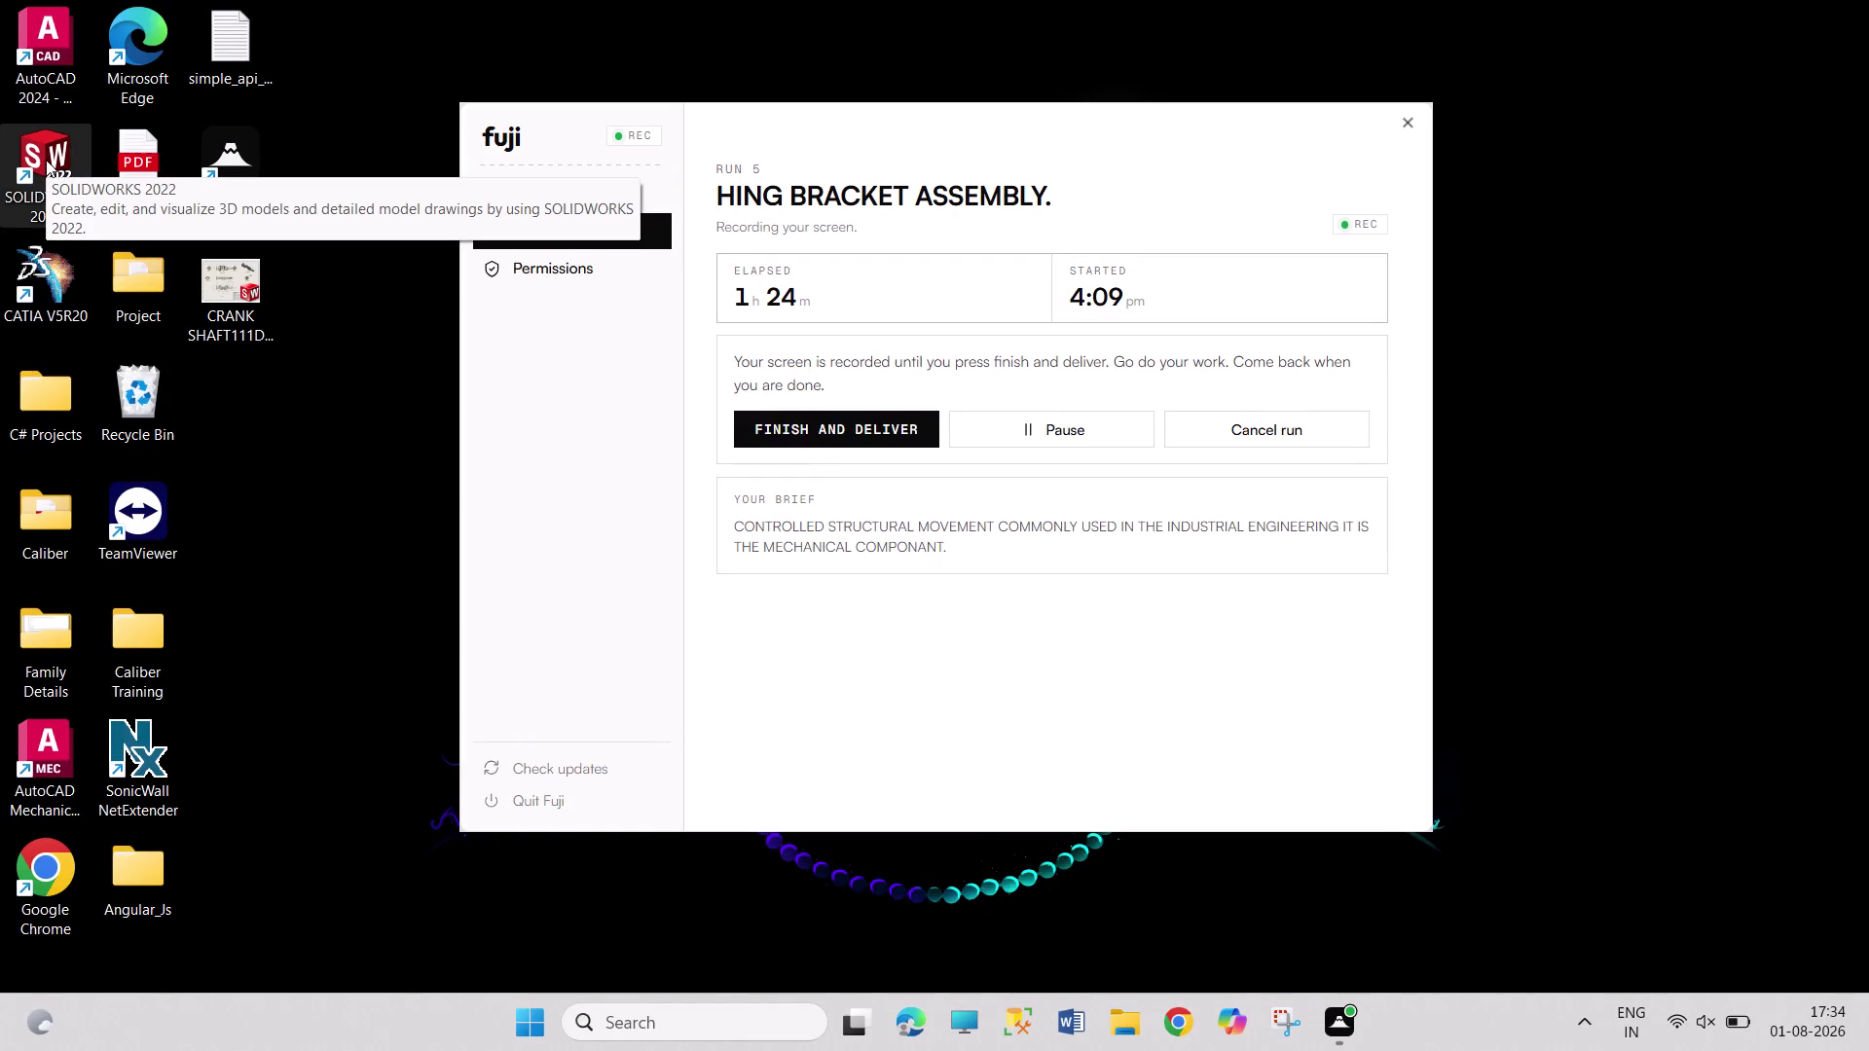
triple_click(45, 159)
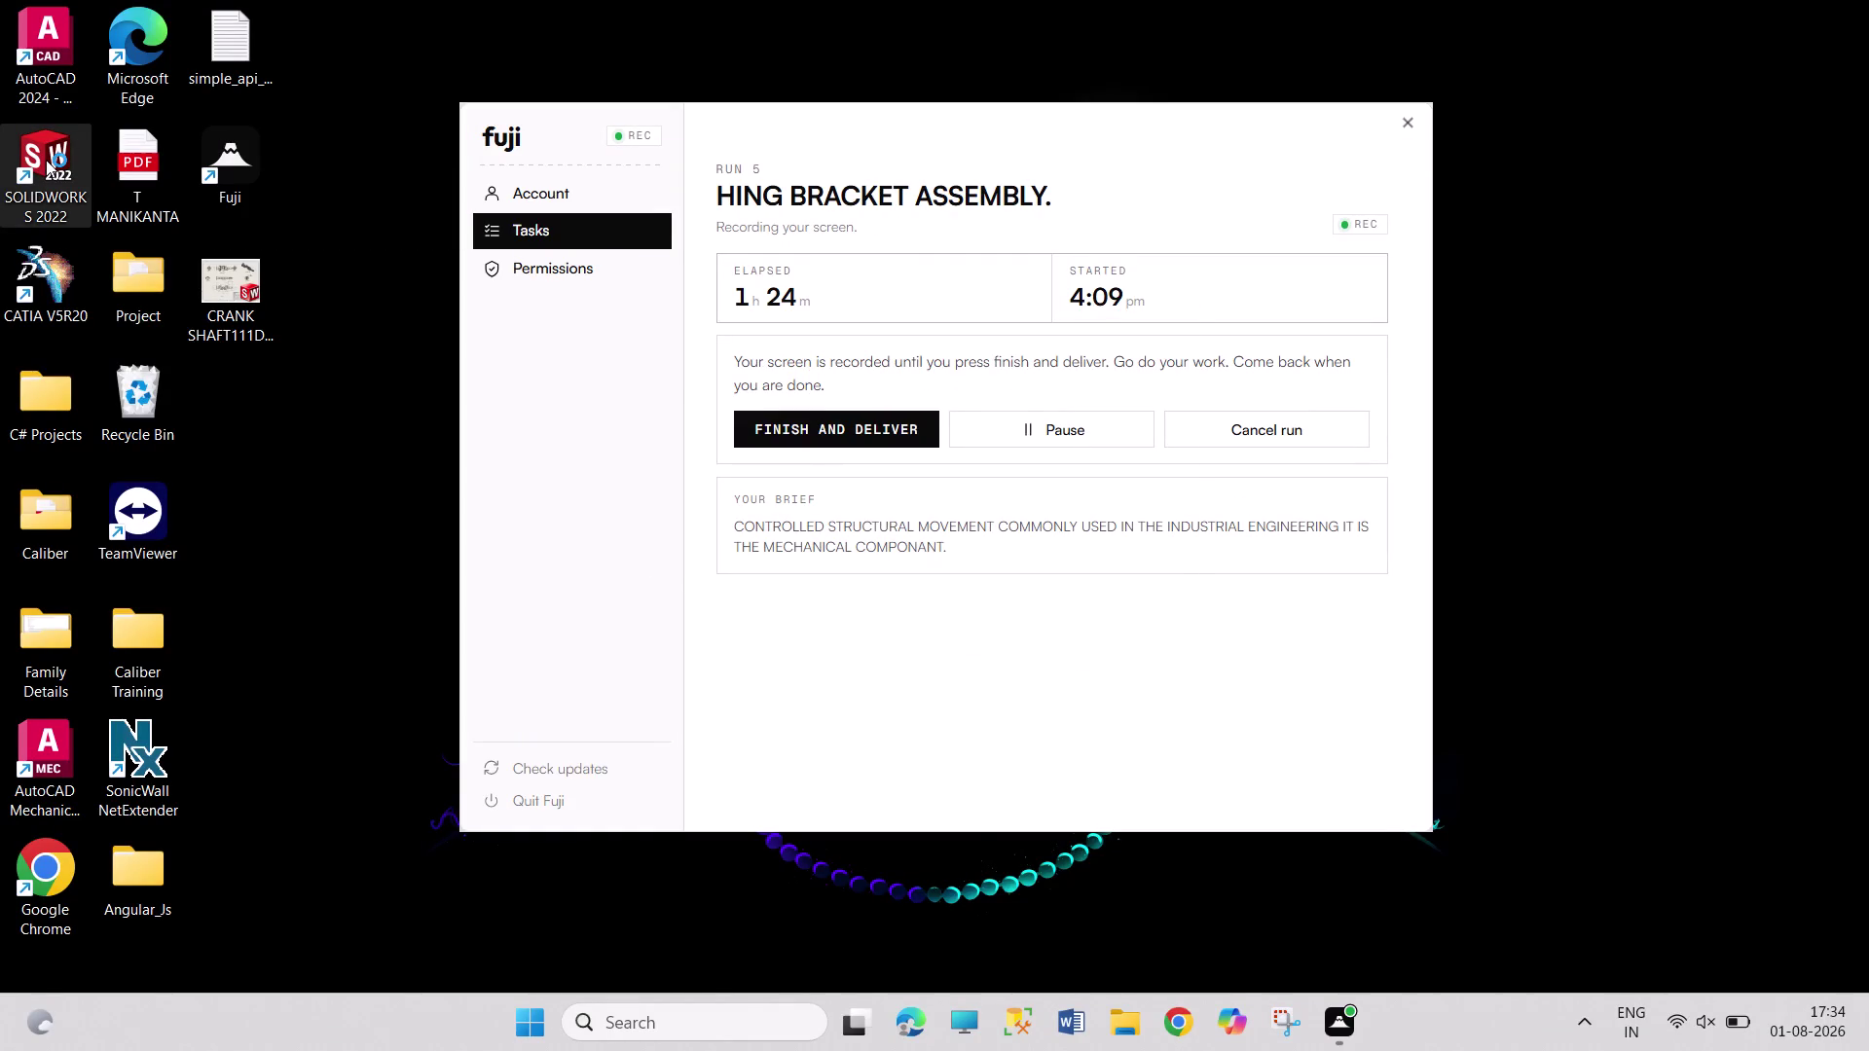